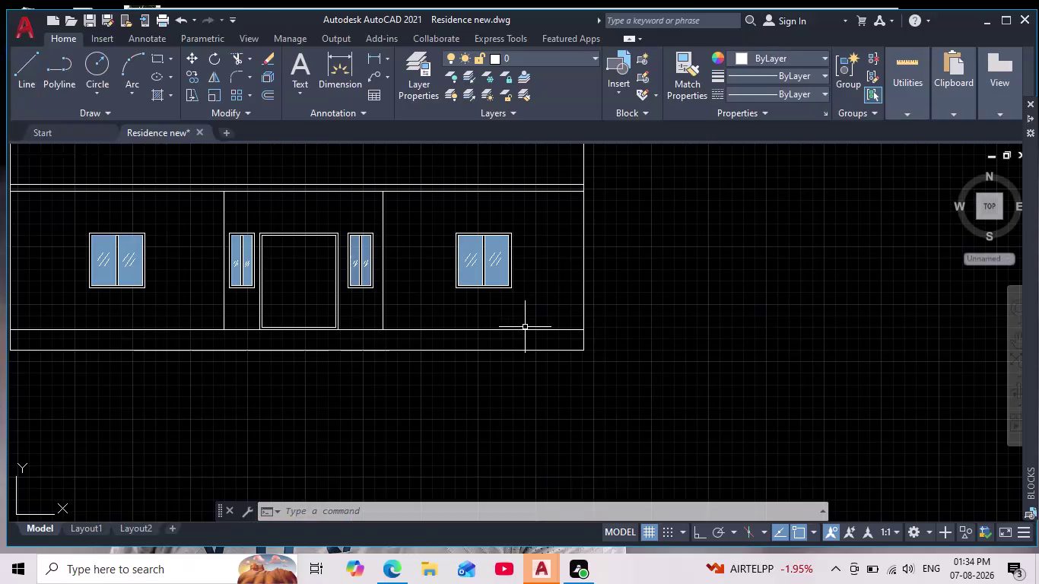
scroll(down, 3)
scroll(up, 3)
key(Escape)
key(Escape)
key(Escape)
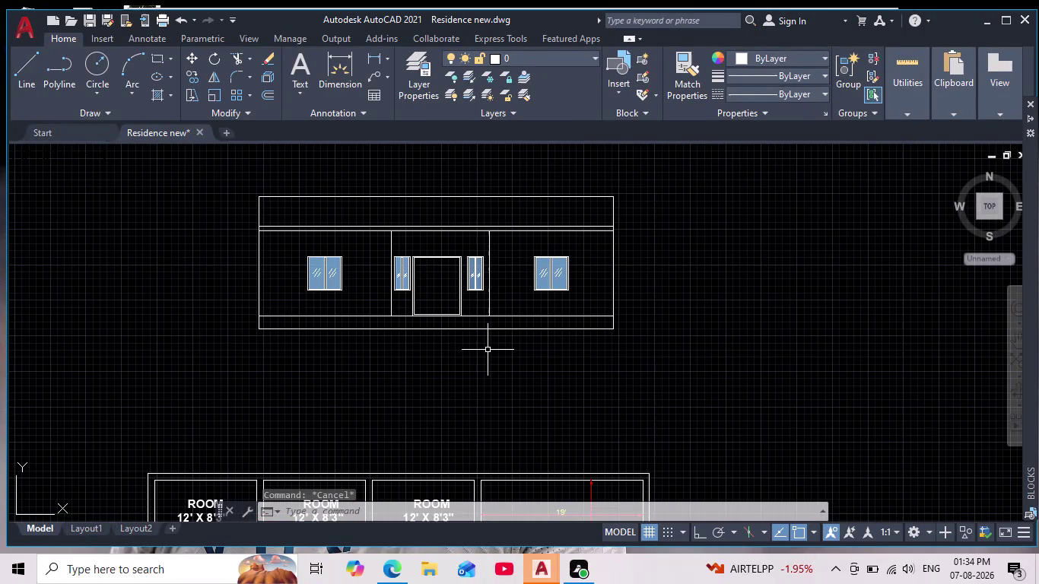
key(Escape)
key(Escape)
key(Escape)
scroll(down, 3)
scroll(up, 3)
middle_drag(486, 352, 543, 424)
scroll(down, 3)
scroll(up, 3)
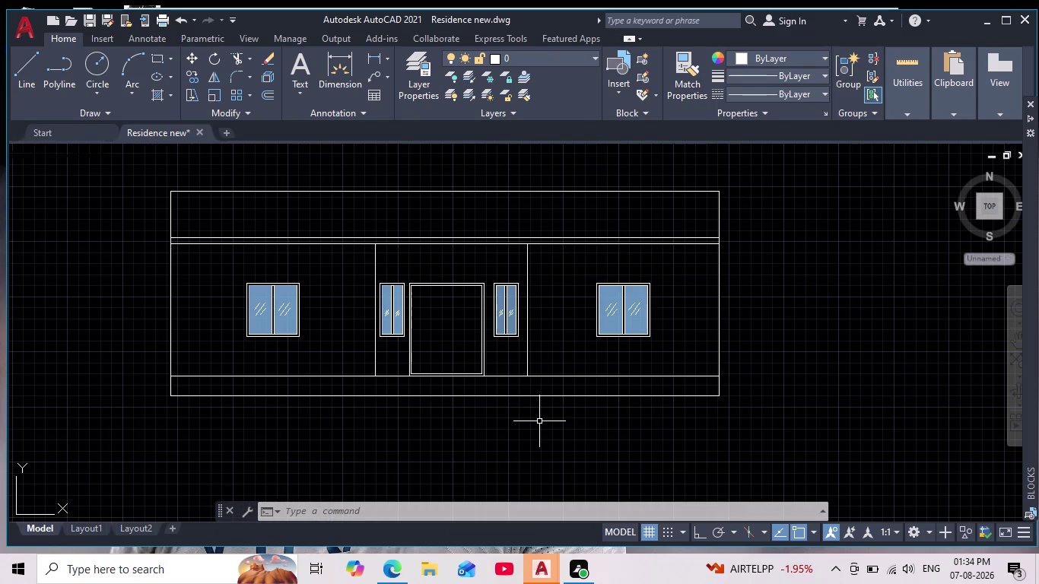
scroll(down, 3)
middle_drag(539, 421, 514, 316)
scroll(down, 3)
scroll(up, 3)
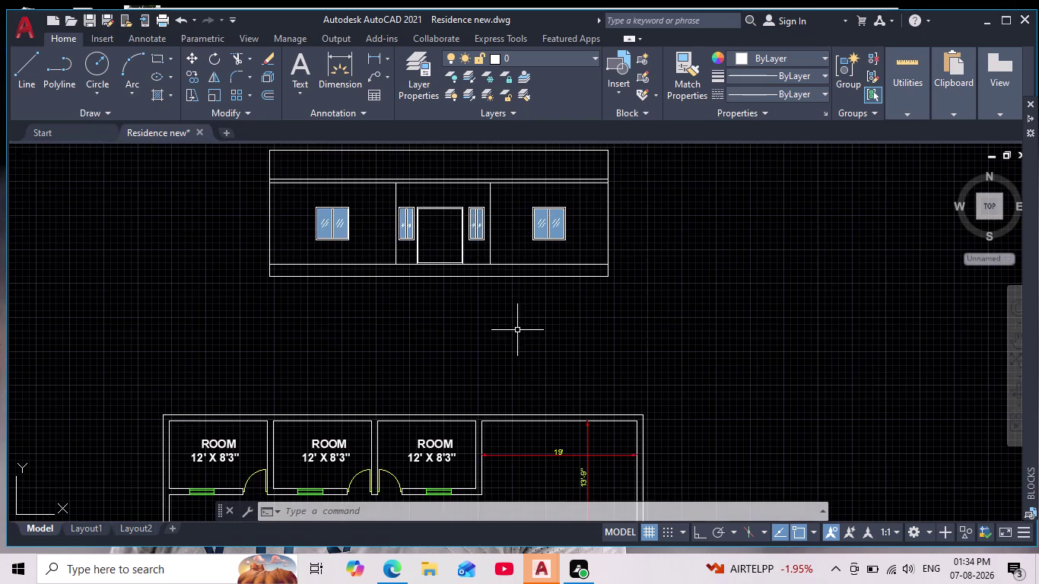
middle_drag(501, 329, 501, 440)
scroll(up, 3)
scroll(down, 3)
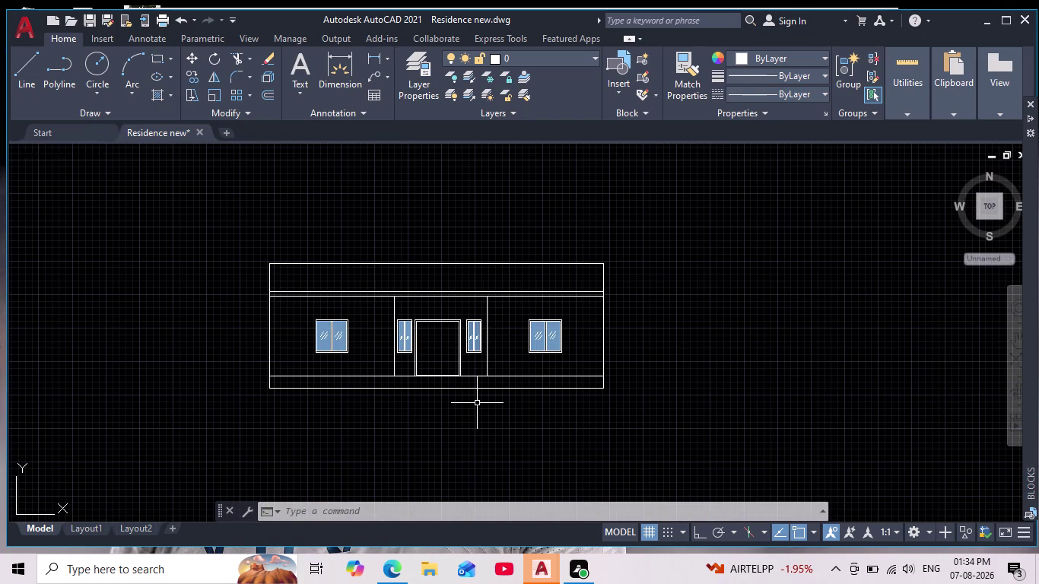
key(Escape)
scroll(up, 3)
scroll(down, 3)
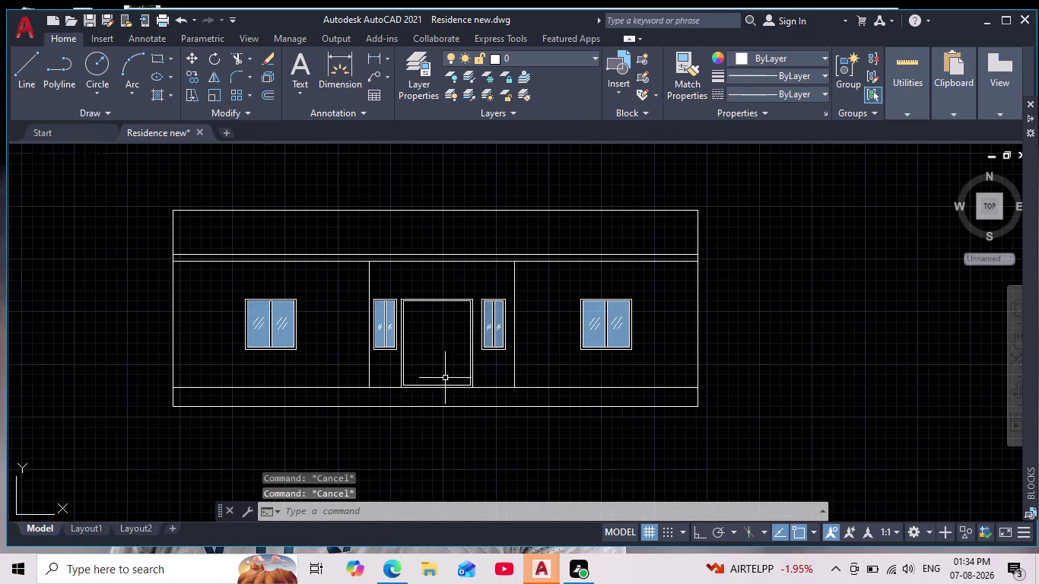
scroll(down, 3)
middle_drag(466, 418, 447, 386)
scroll(up, 3)
scroll(up, 3)
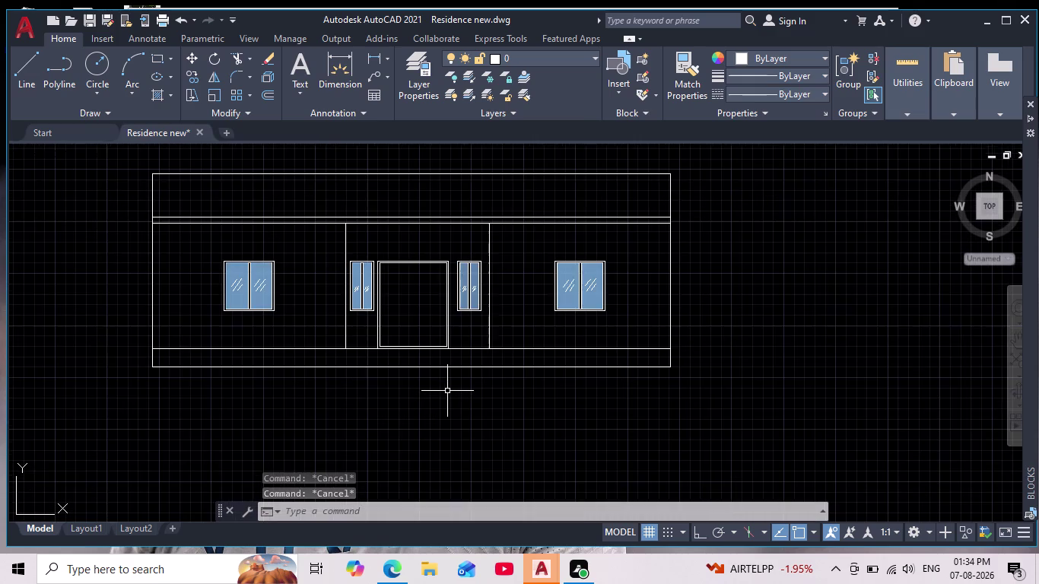
middle_drag(447, 397, 460, 448)
scroll(up, 3)
middle_drag(479, 450, 478, 439)
scroll(down, 3)
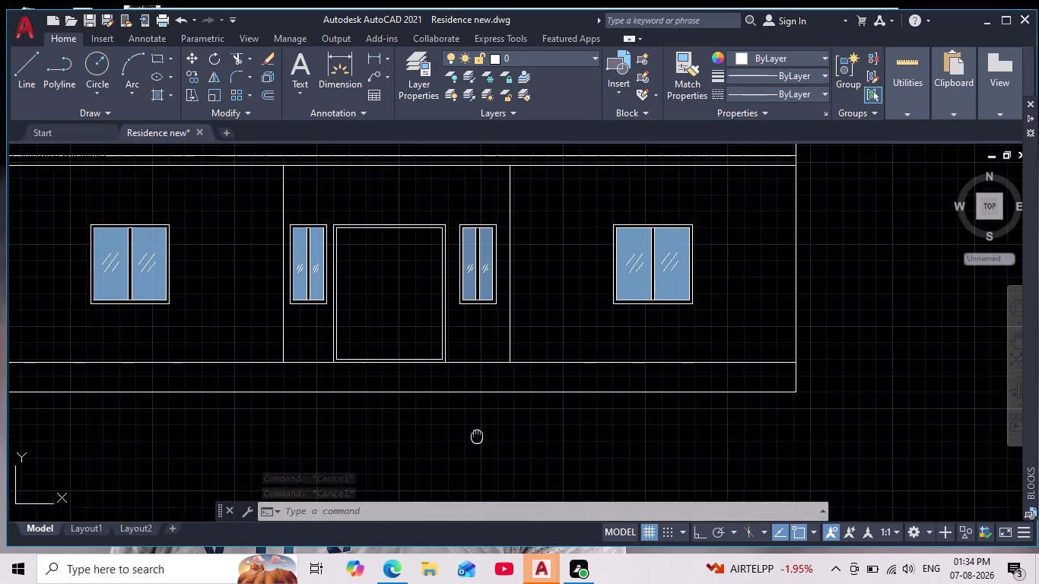
middle_drag(478, 439, 473, 422)
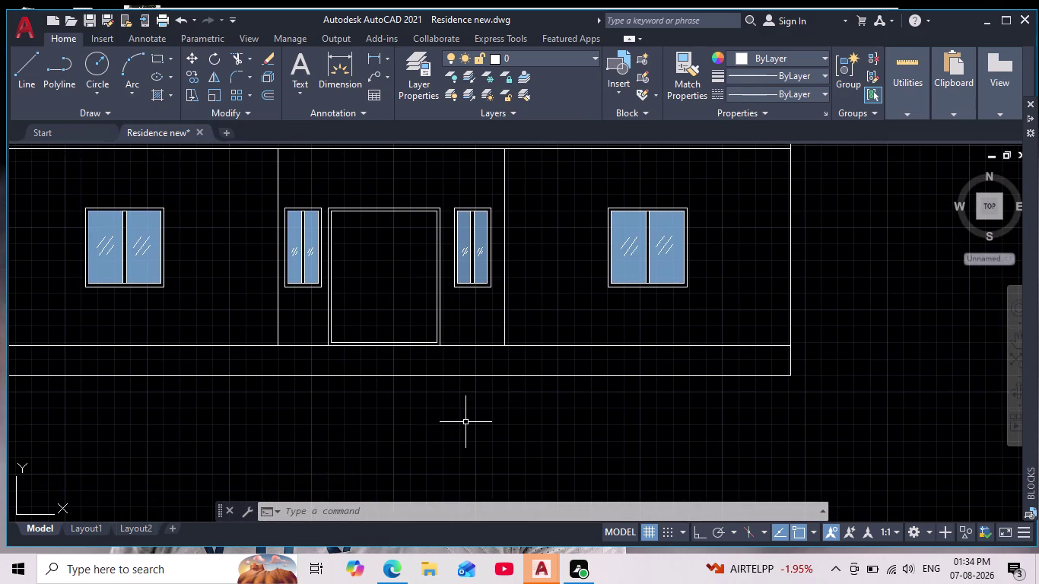
scroll(down, 3)
scroll(up, 3)
scroll(down, 3)
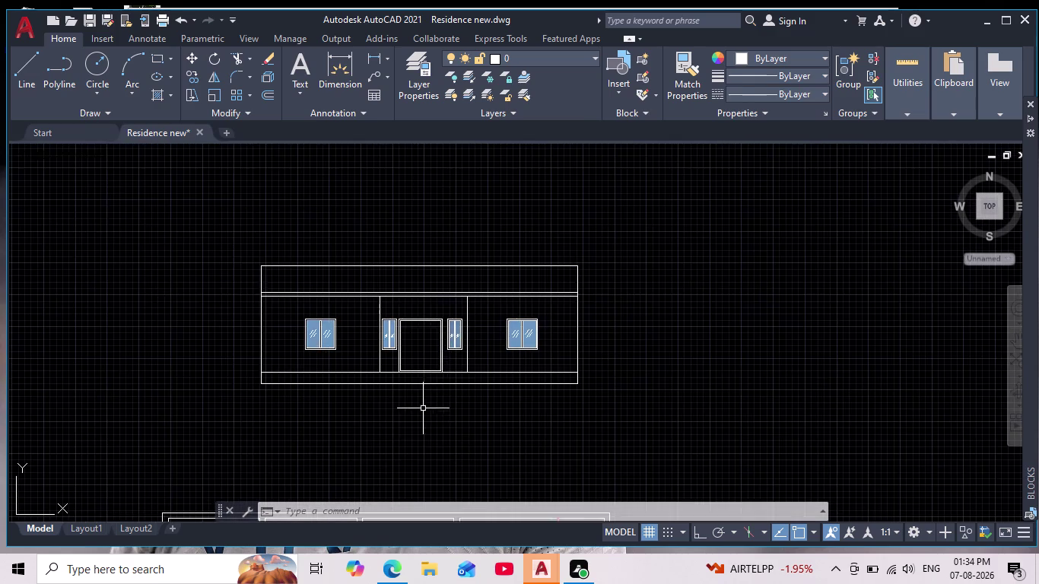
scroll(up, 3)
middle_drag(377, 400, 438, 422)
scroll(down, 3)
scroll(up, 3)
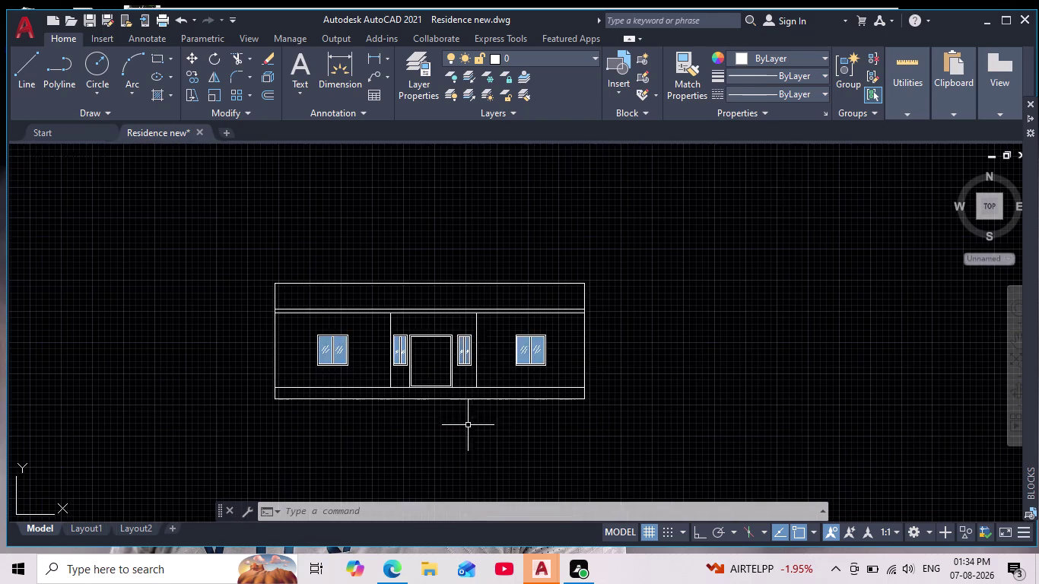
scroll(up, 3)
middle_drag(462, 423, 485, 399)
scroll(down, 3)
scroll(up, 3)
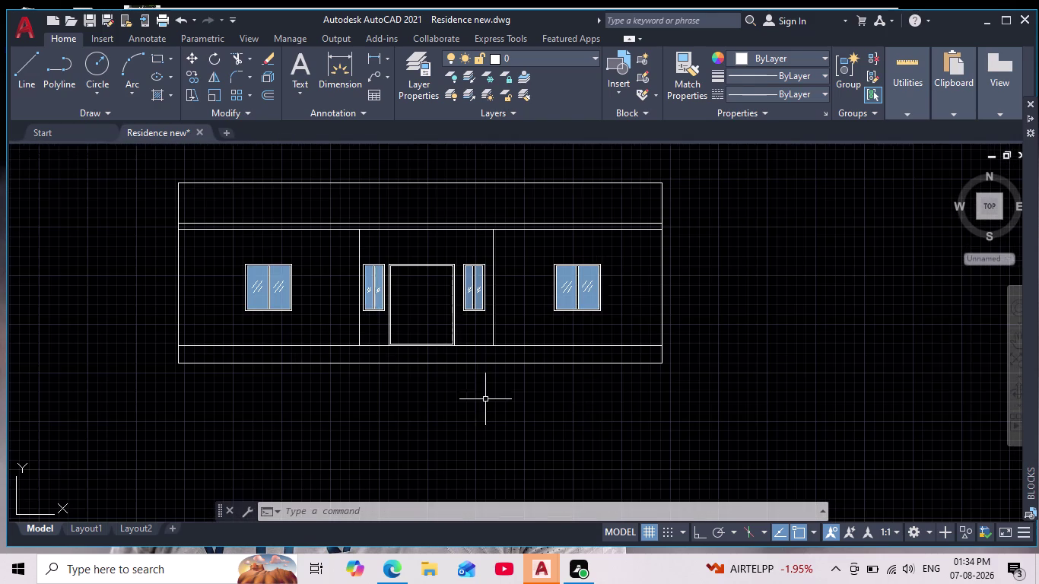
scroll(down, 3)
scroll(up, 3)
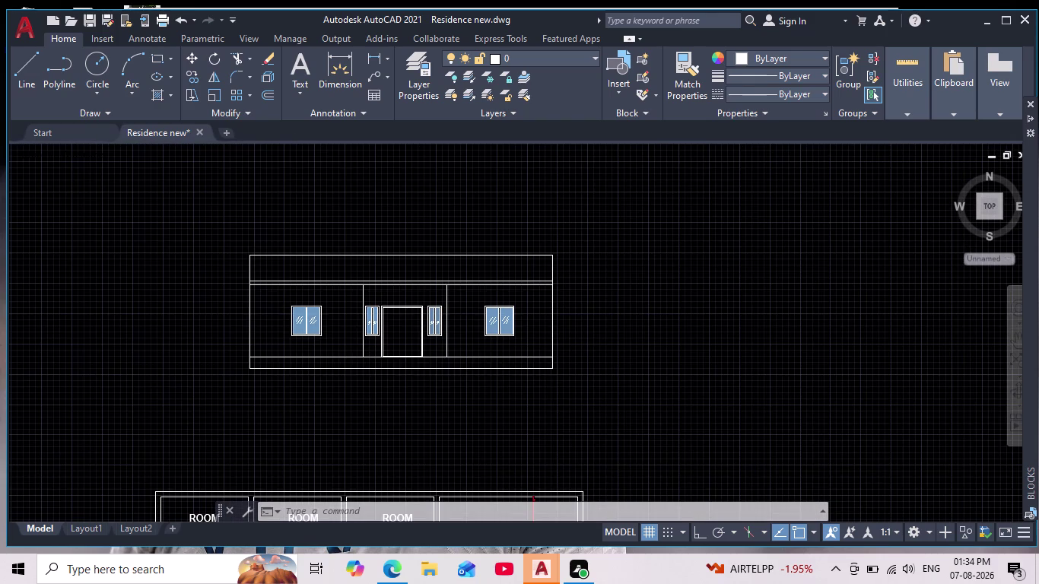
middle_drag(370, 405, 360, 447)
key(Escape)
key(Escape)
key(Escape)
key(Escape)
key(Escape)
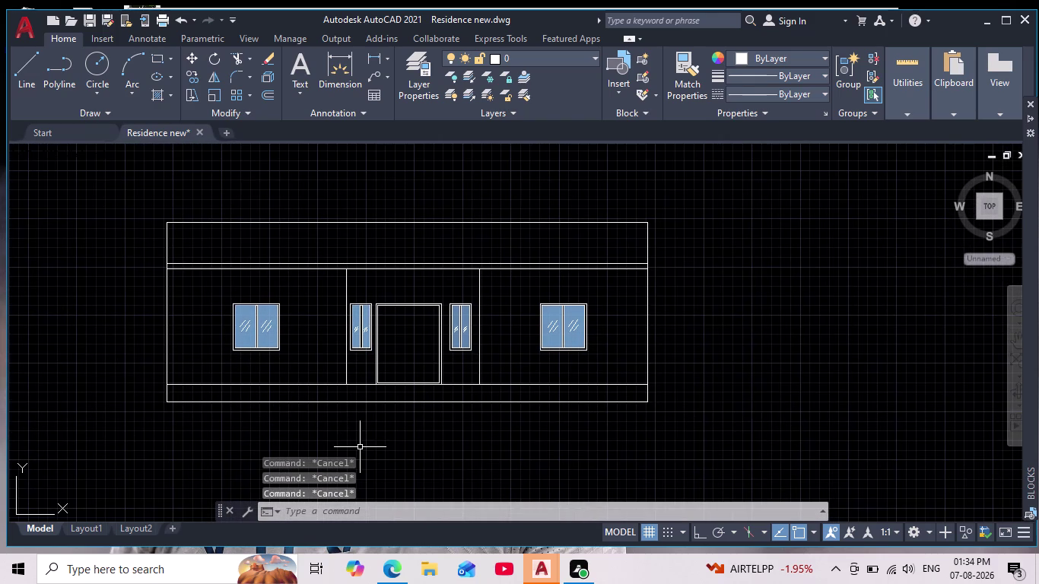
scroll(up, 3)
scroll(down, 3)
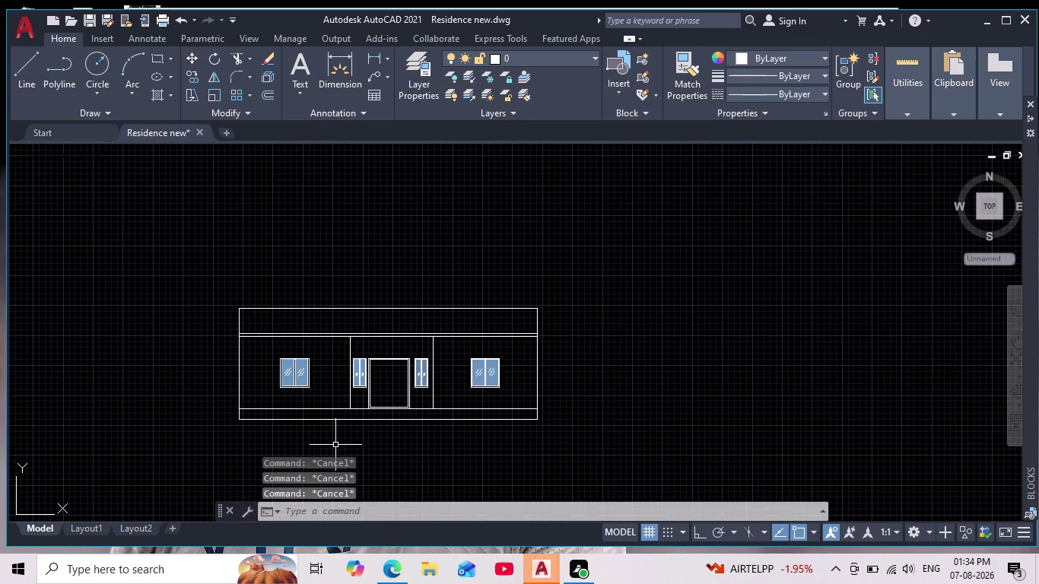
middle_drag(334, 444, 361, 409)
scroll(up, 3)
middle_drag(360, 405, 335, 431)
scroll(up, 3)
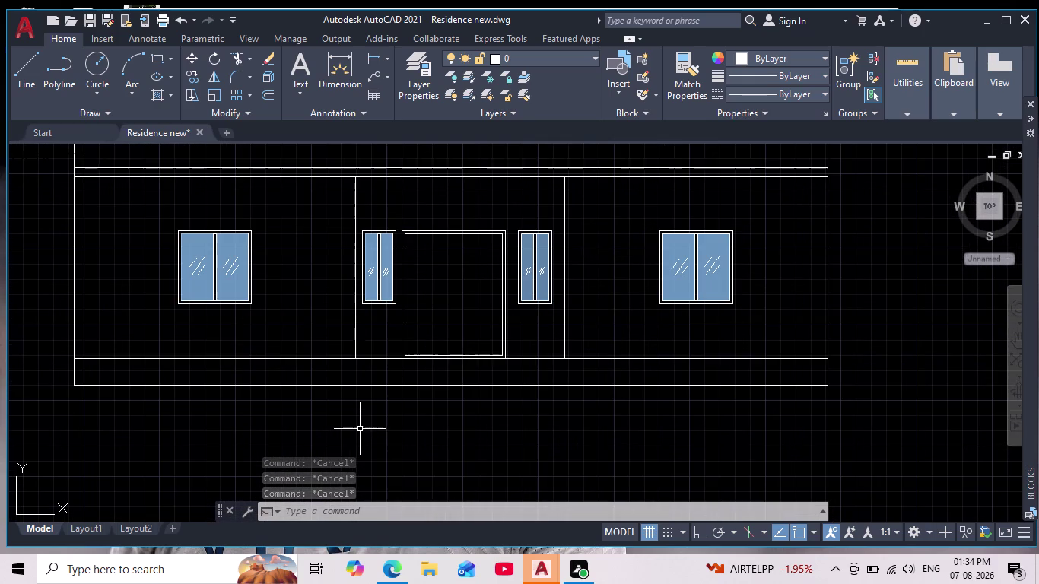
key(Escape)
key(Escape)
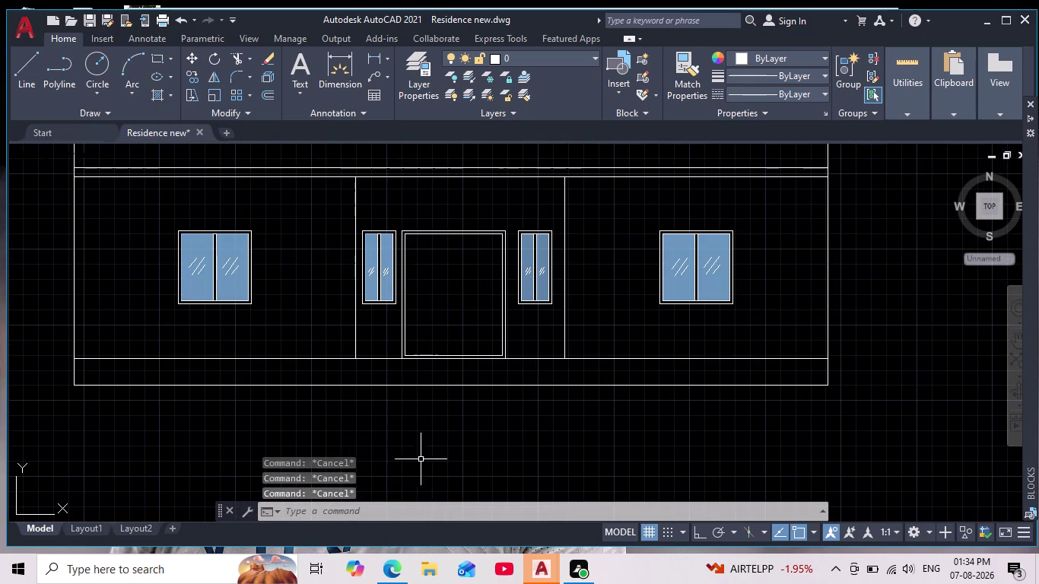